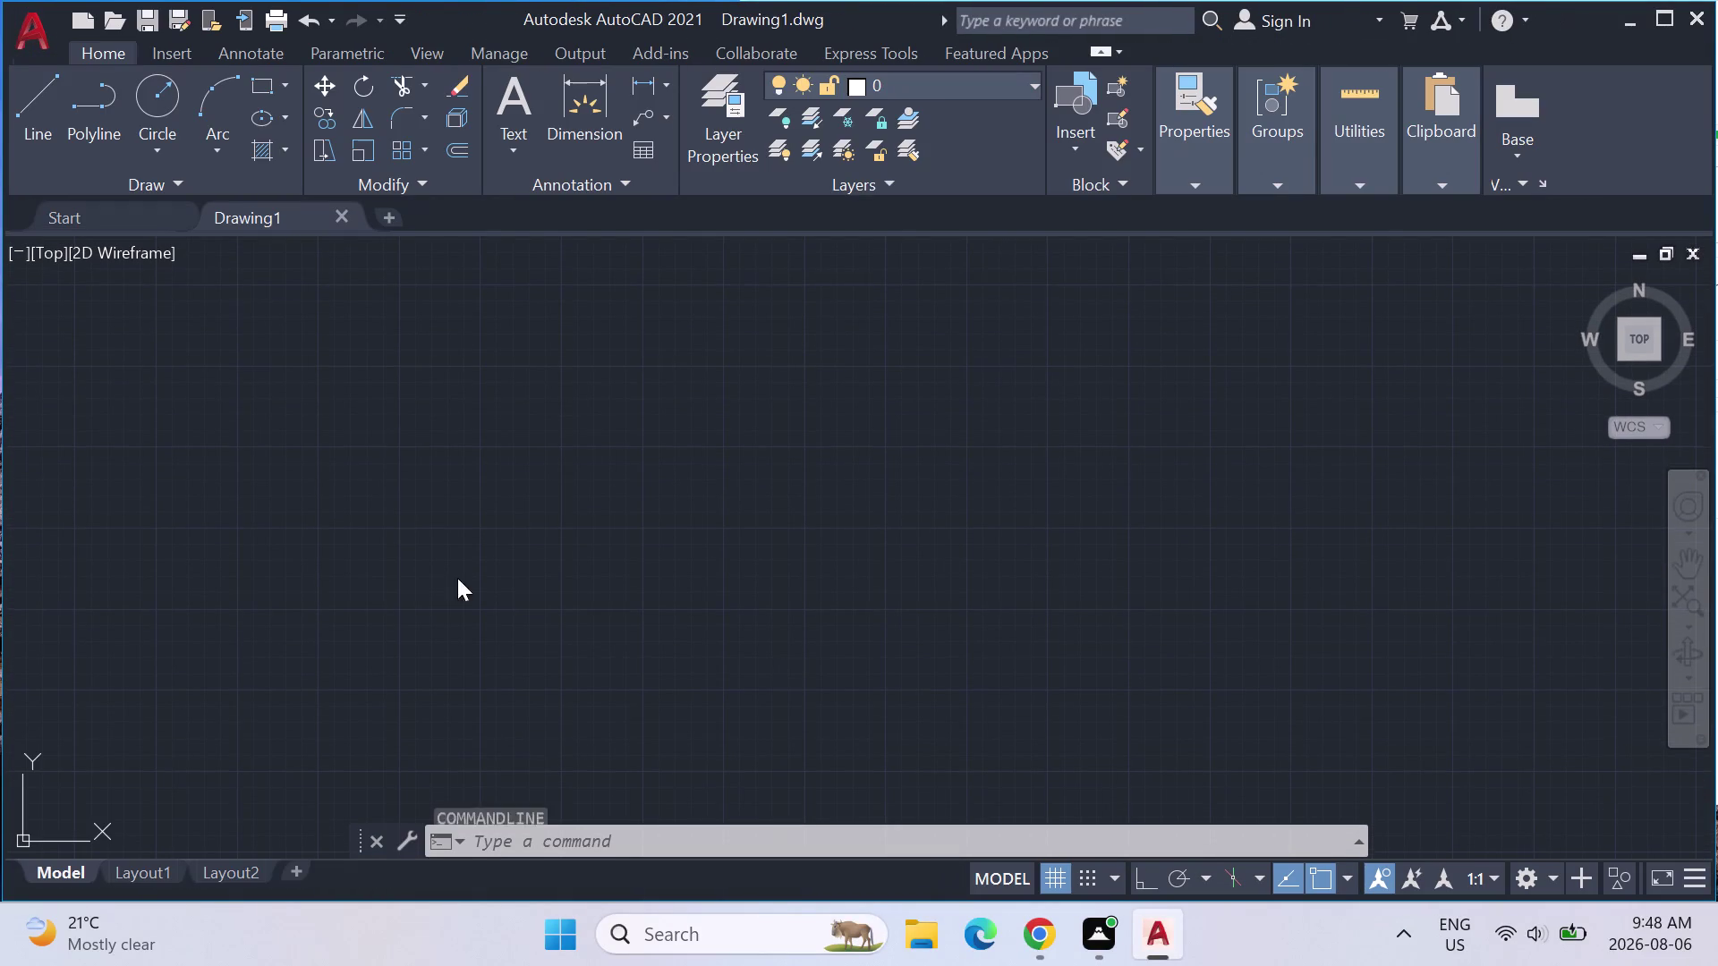
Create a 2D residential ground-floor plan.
Close AutoCAD, answering No to saving changes to Drawing1.dwg.
scroll(down, 3)
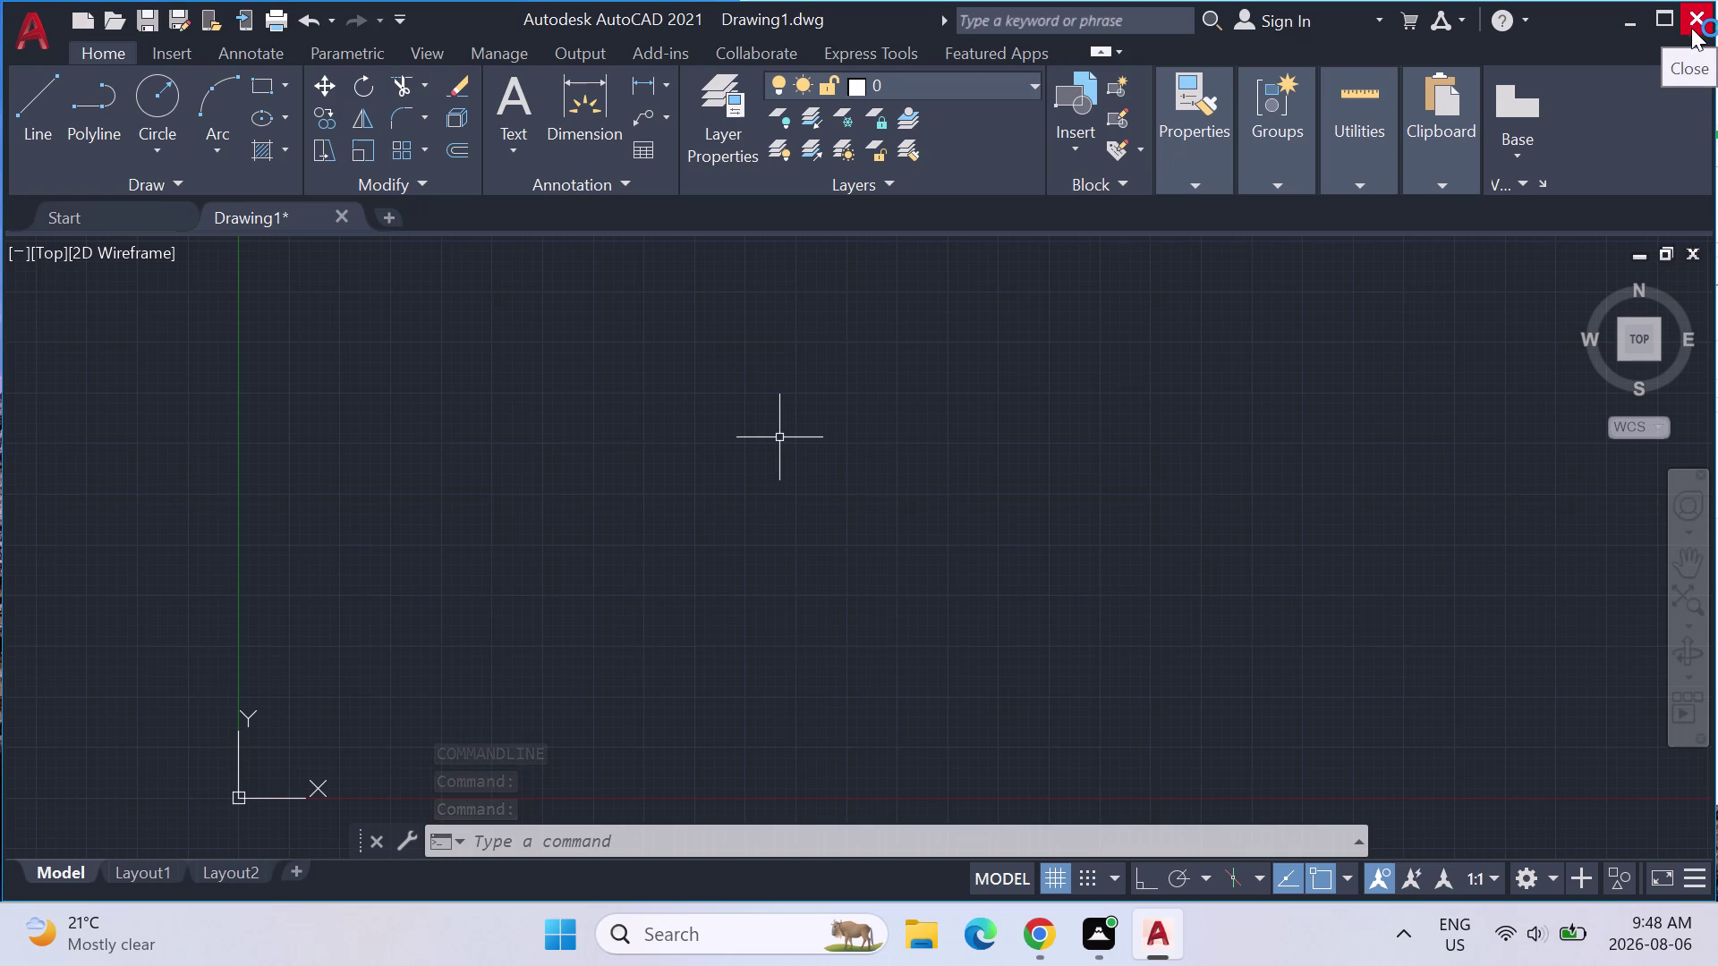
click(1693, 32)
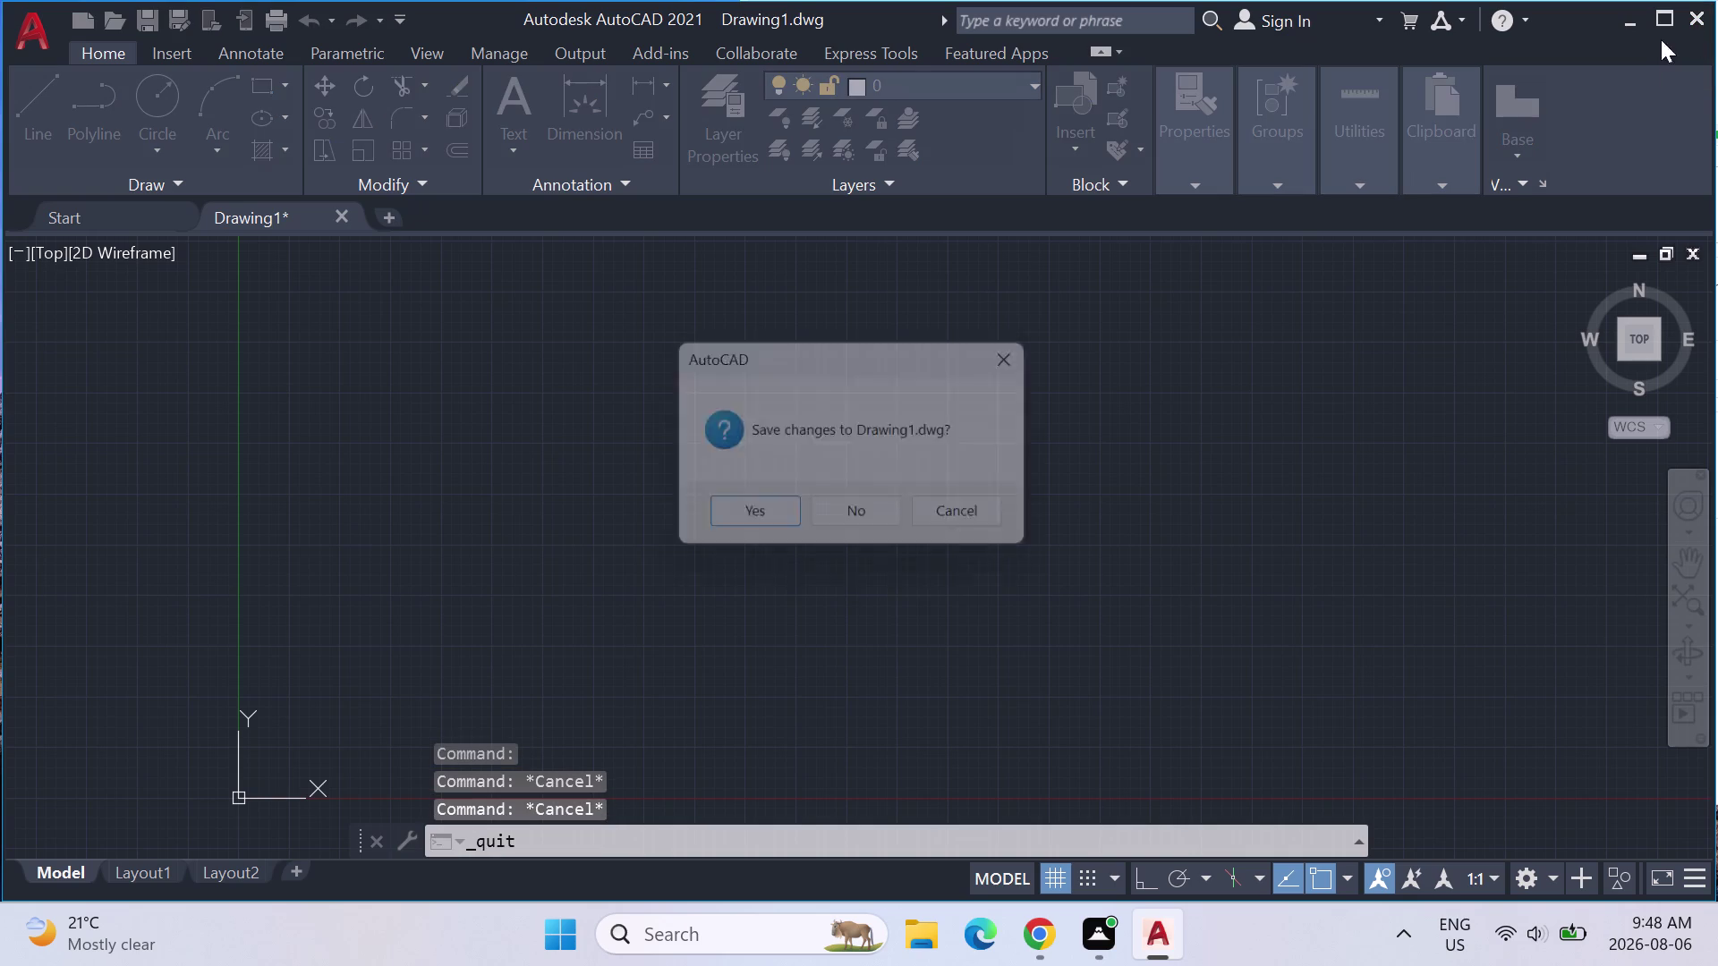
click(892, 510)
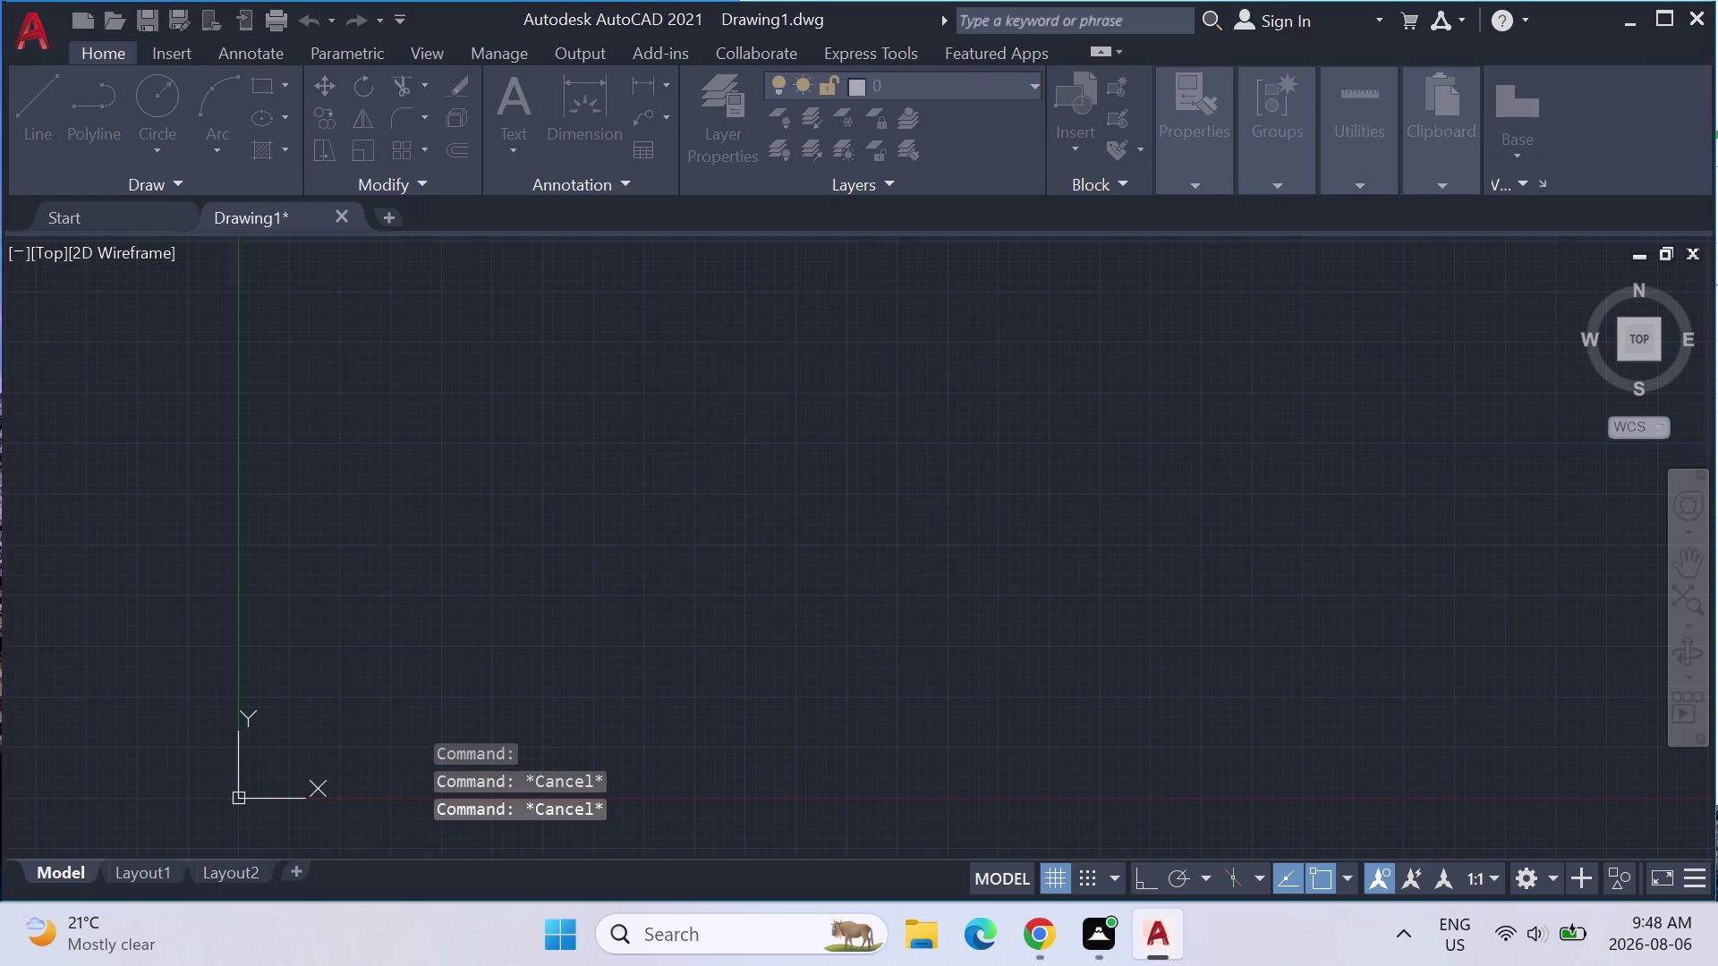